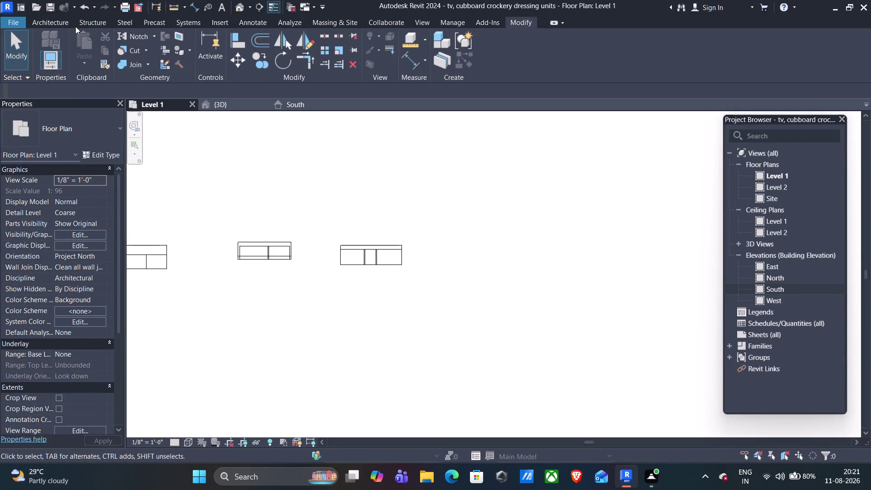
Draw an 8'-0" generic wall on Level 1 to the right of the three units.
click(39, 18)
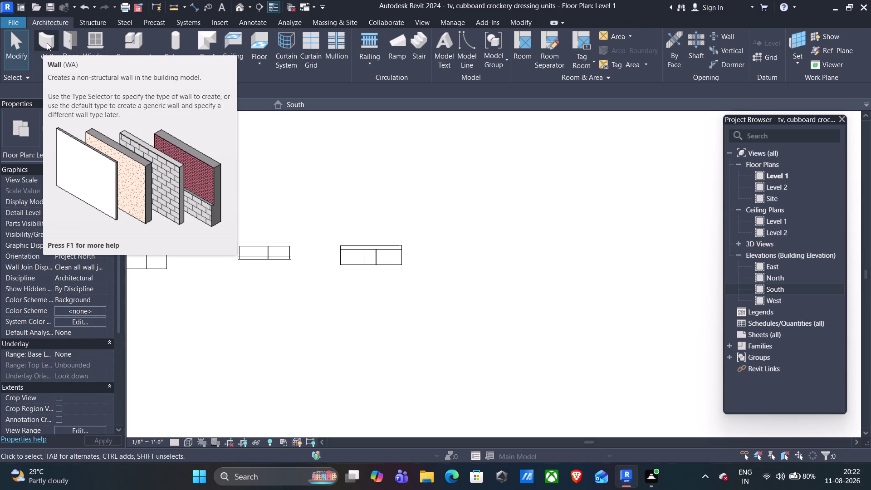
click(48, 45)
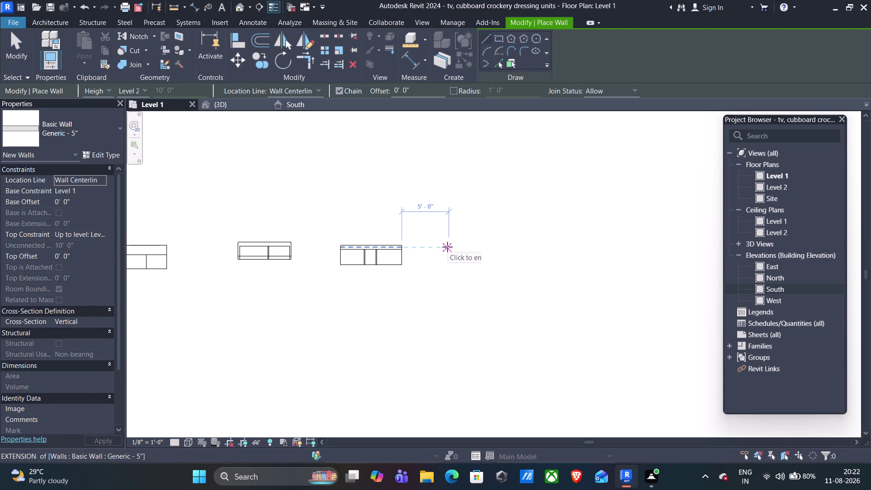
click(448, 246)
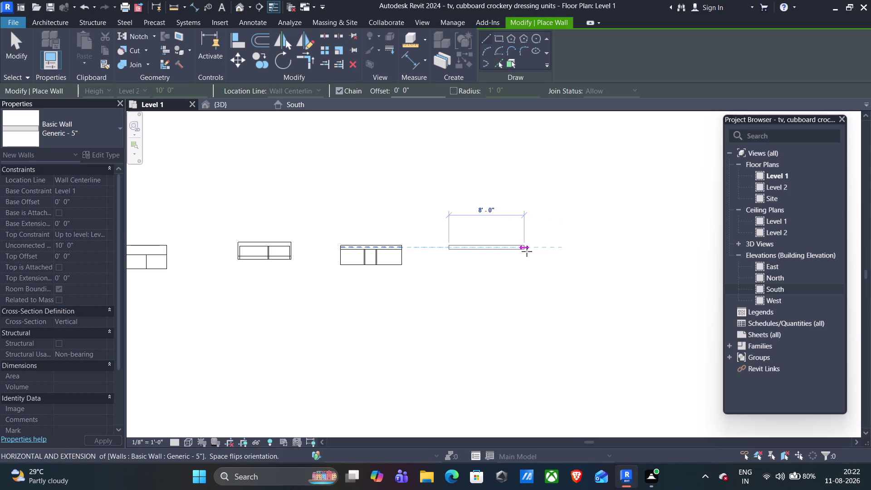
click(525, 251)
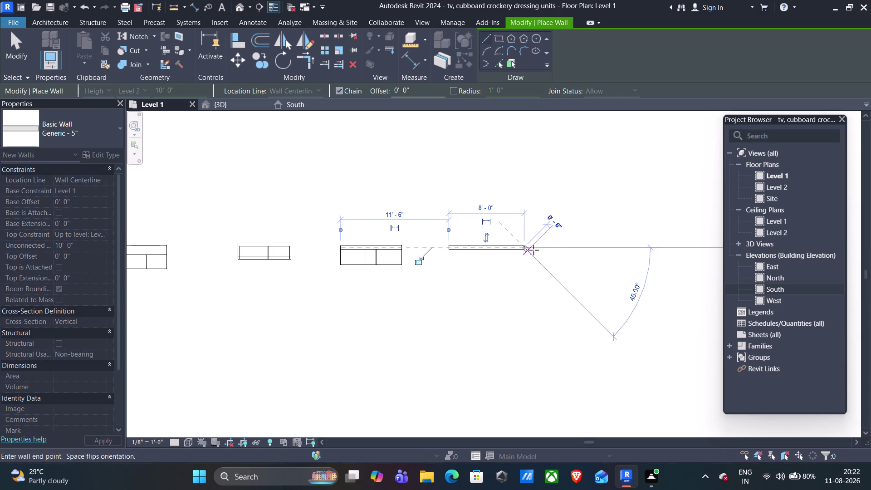
key(Escape)
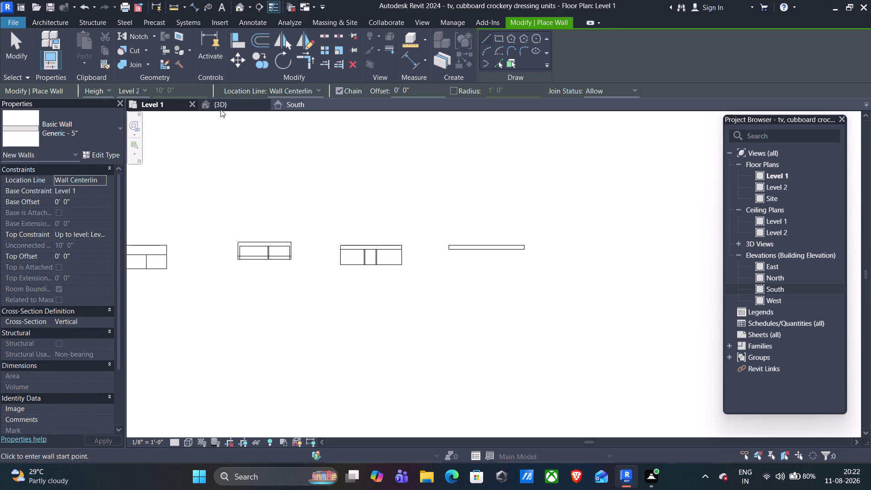
Start a Model In-Place component in the Generic Models category.
click(61, 23)
click(141, 64)
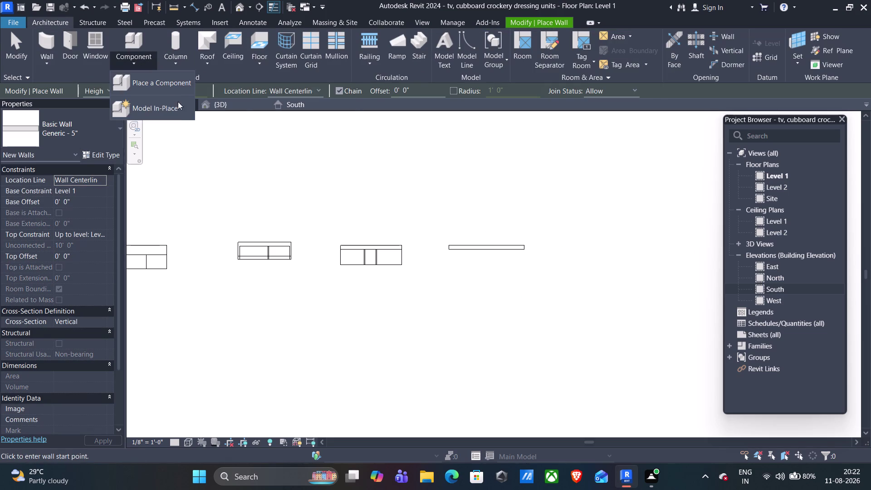
click(175, 112)
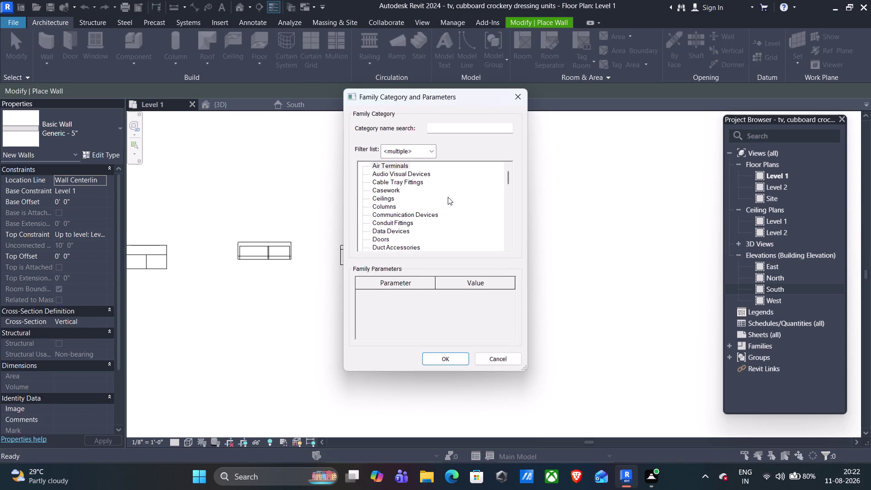
text(ge)
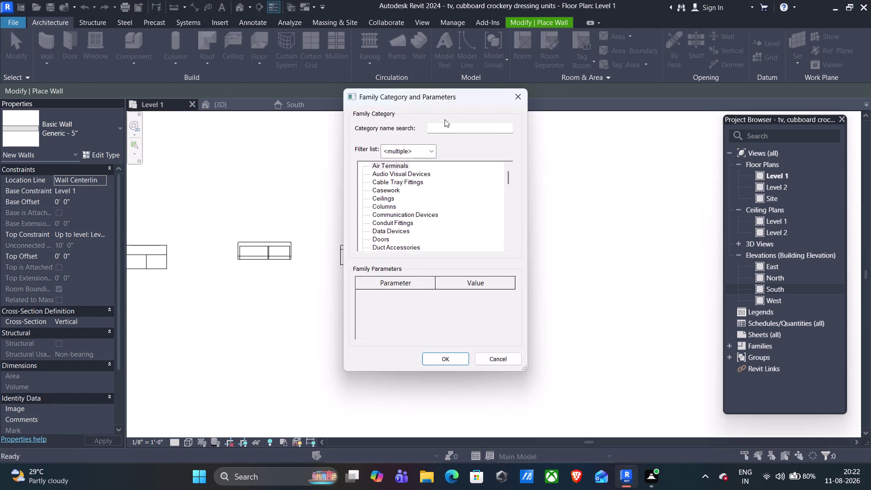
click(441, 126)
text(ge)
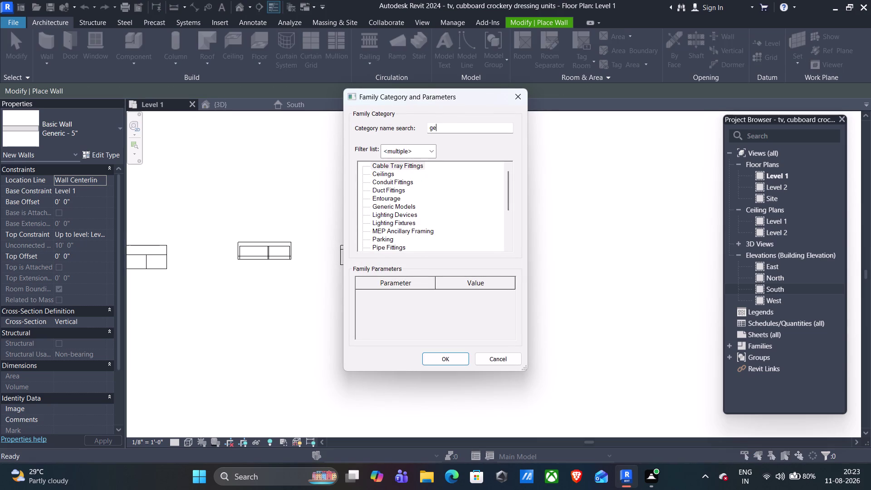
click(401, 174)
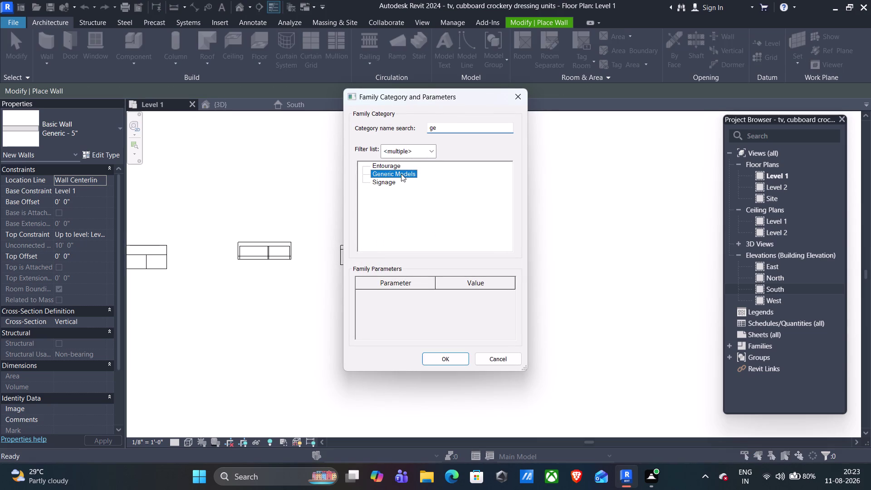
click(445, 356)
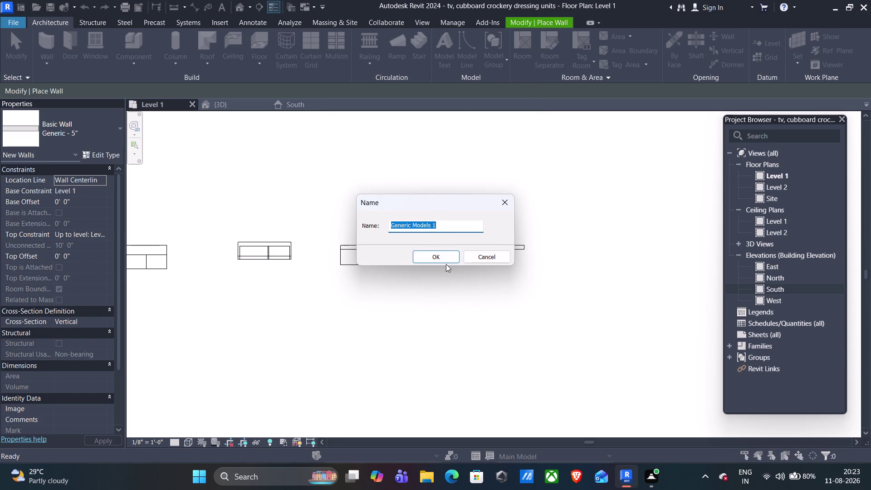
Name the in-place family 'dressing unit'.
text(dressi)
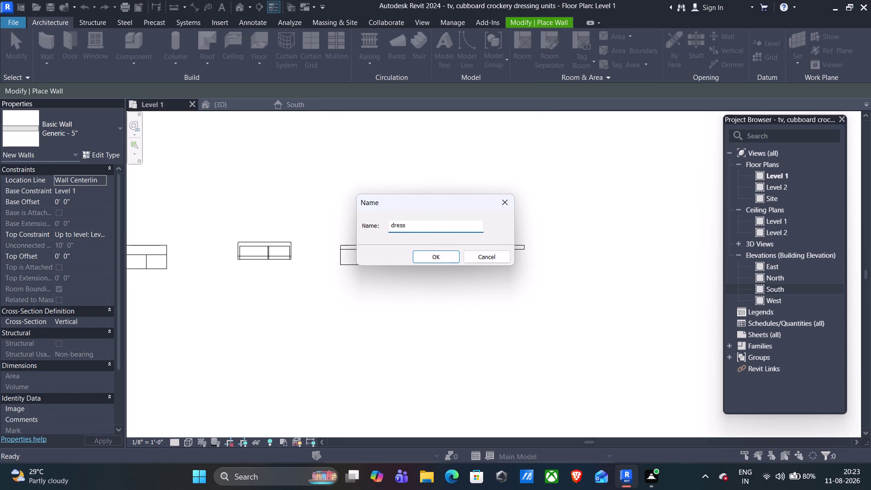
text(ng uni)
text(t)
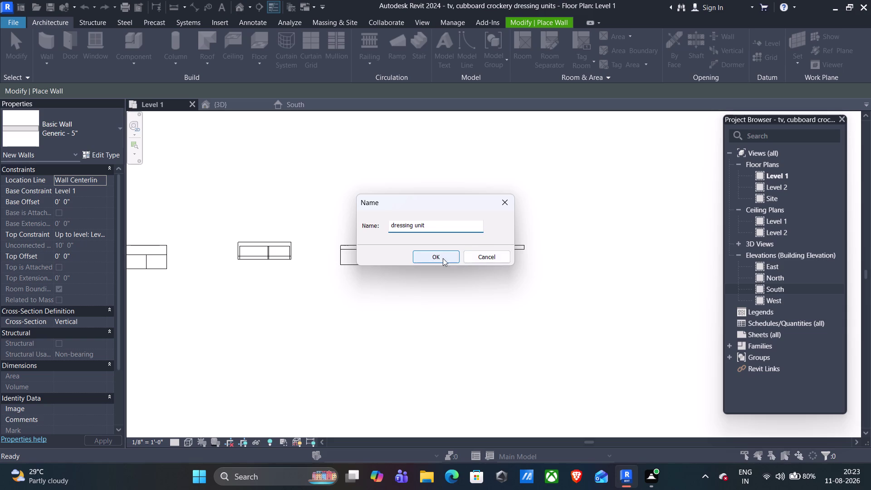
click(442, 258)
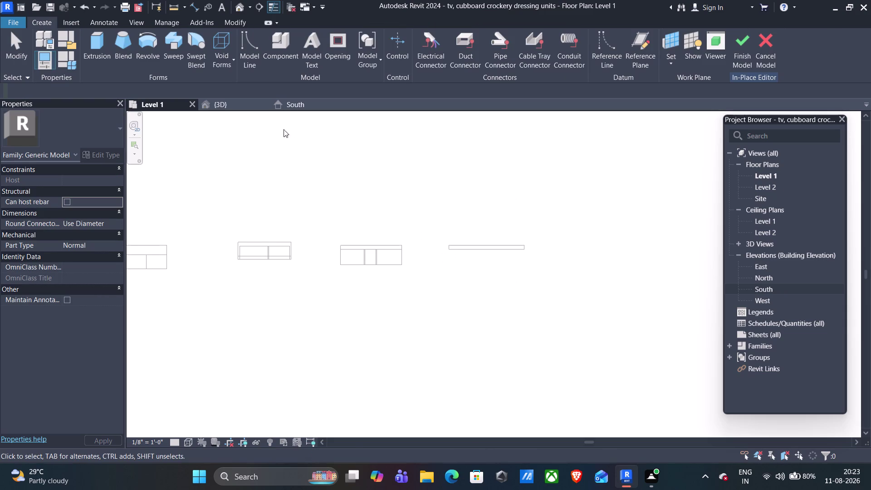
In the 3D view, pick the new wall's face as the work plane.
click(240, 104)
middle_drag(606, 155, 381, 183)
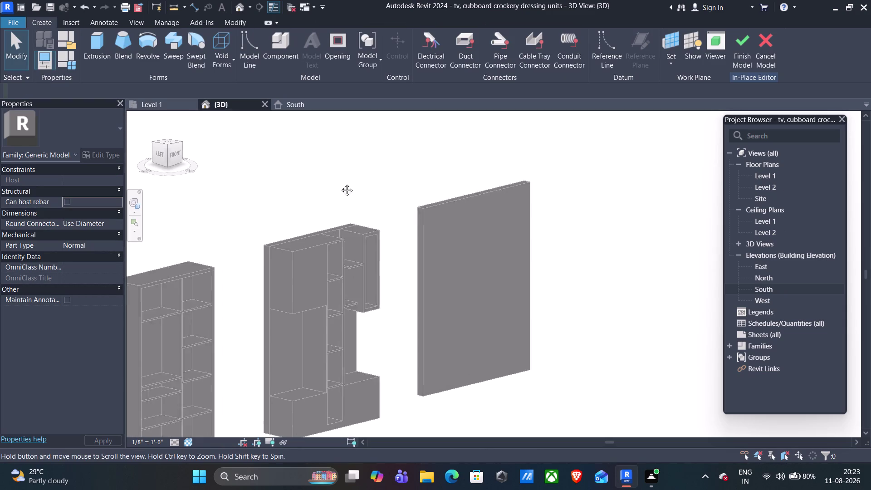
middle_drag(382, 182, 316, 183)
scroll(up, 3)
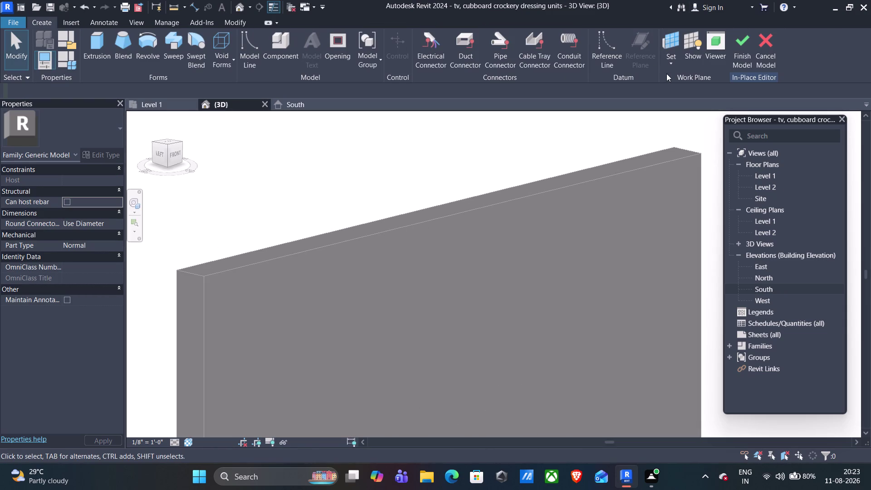
click(670, 63)
click(683, 84)
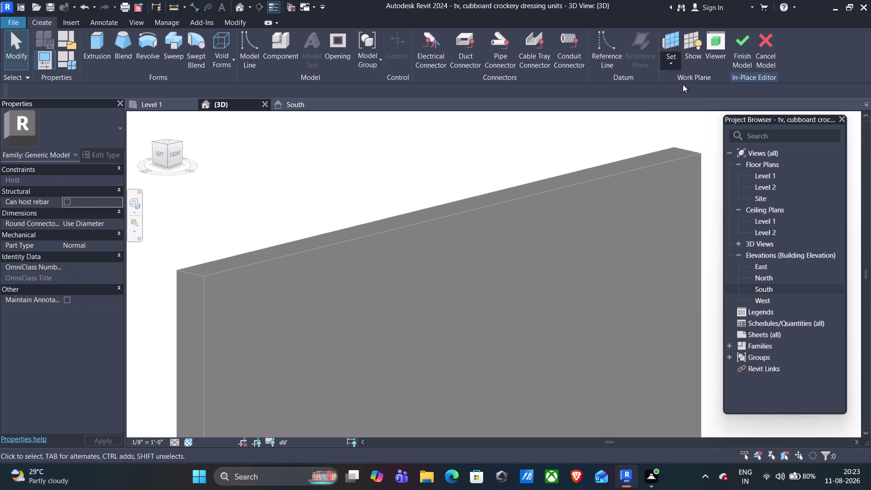
click(348, 249)
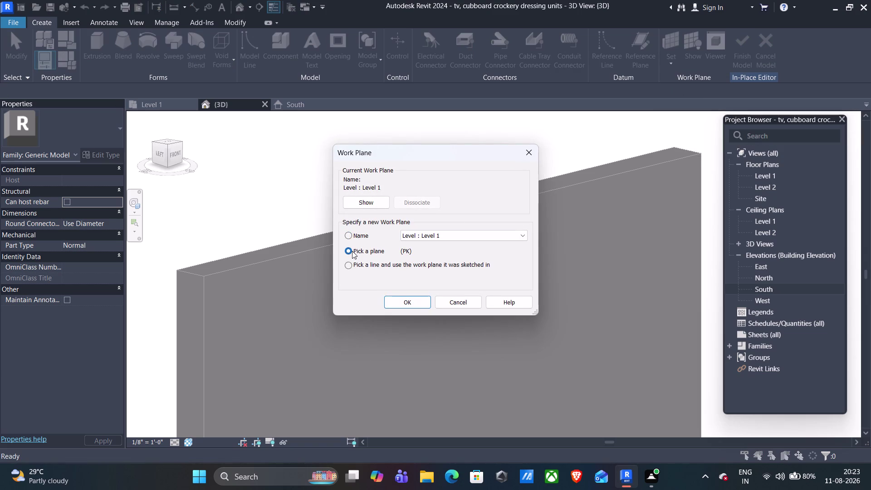
click(401, 300)
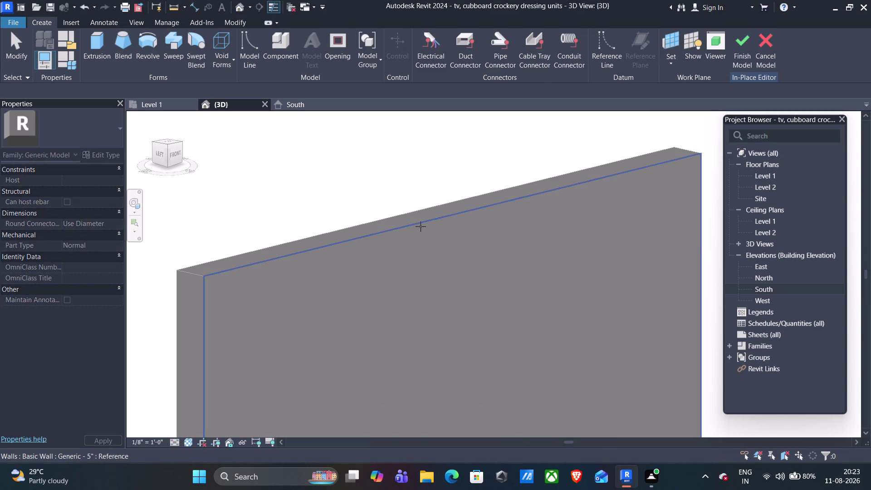
click(420, 226)
Toggle the work plane display on and off, then start a solid extrusion.
click(696, 45)
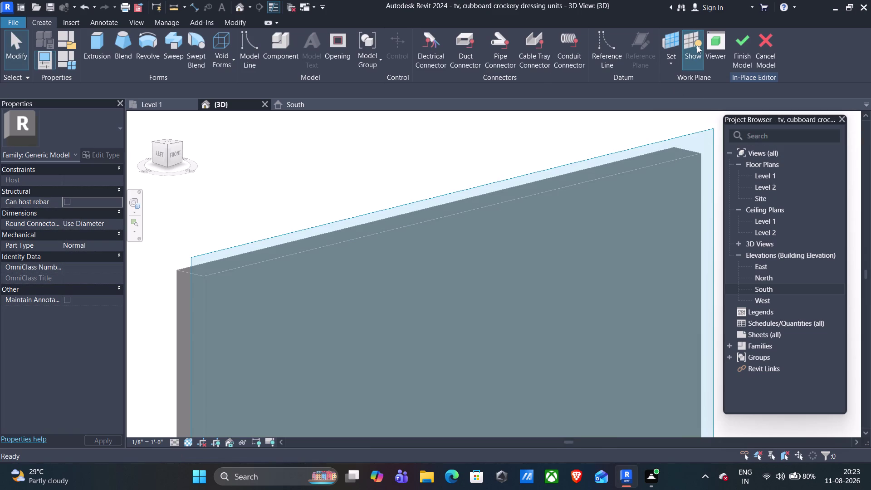
click(697, 45)
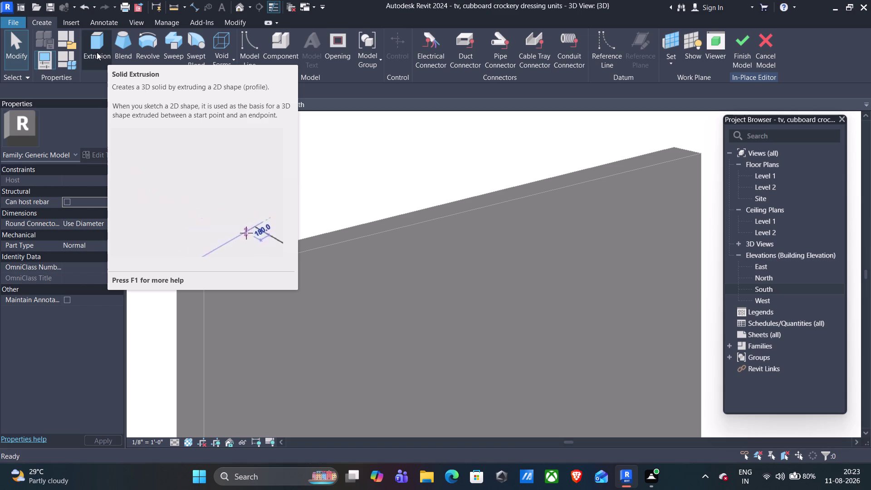
click(97, 52)
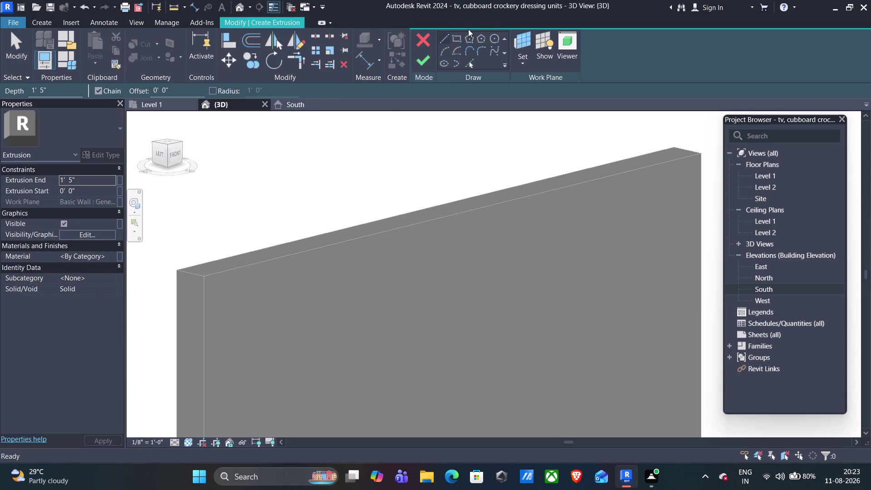
In the South elevation, choose the Ellipse tool and place its centre on the wall.
click(288, 102)
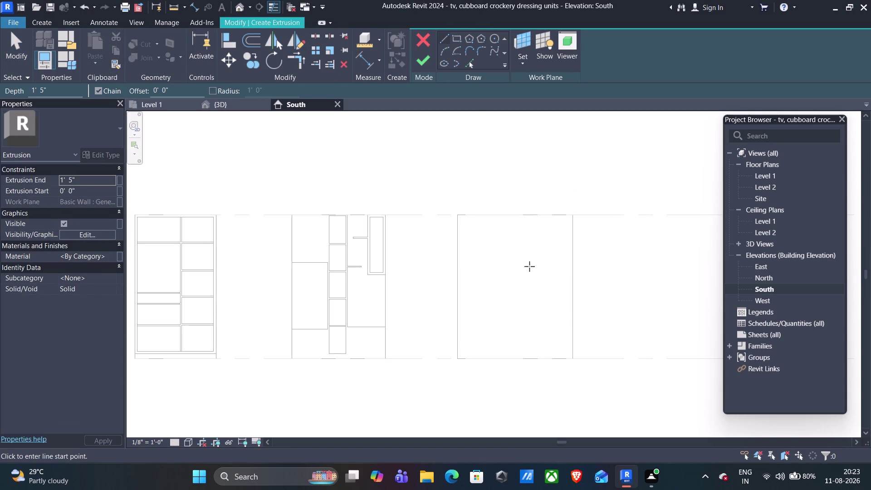
scroll(up, 3)
scroll(down, 3)
middle_drag(486, 248, 457, 231)
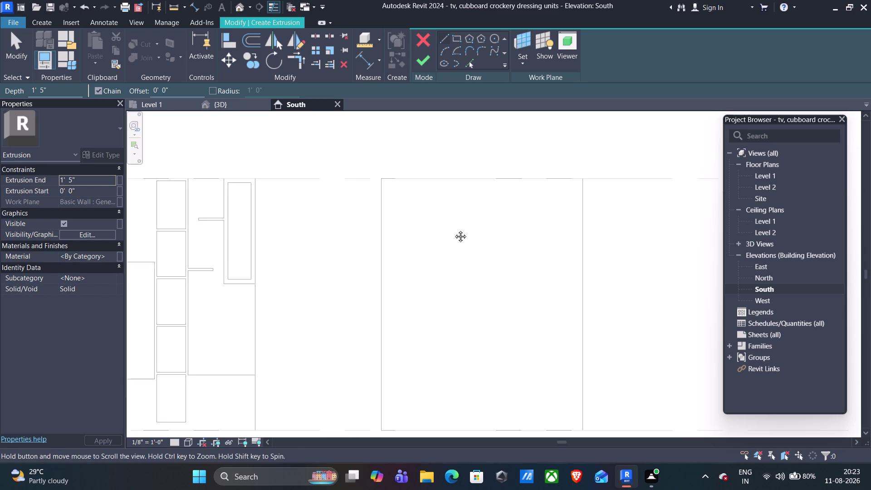
middle_drag(457, 231, 451, 228)
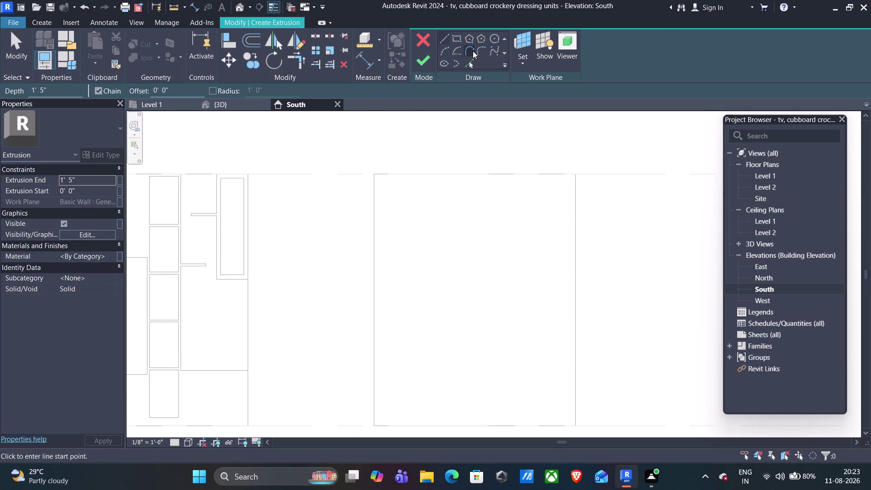
click(442, 67)
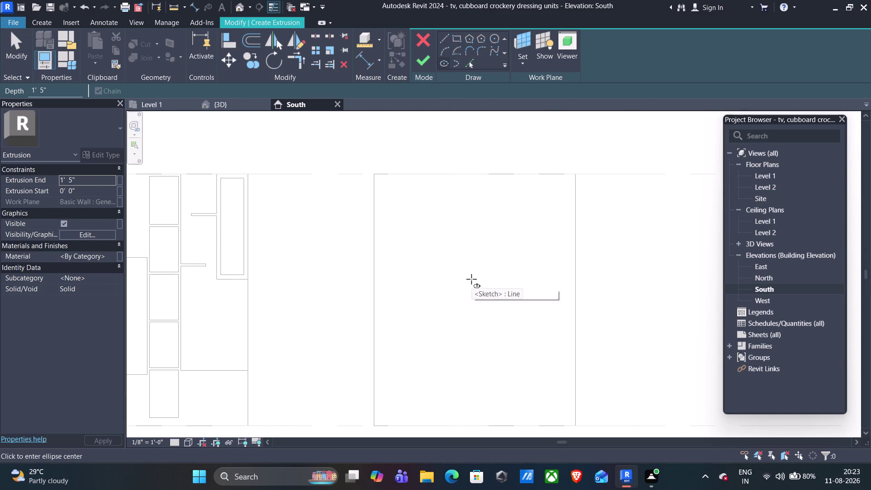
scroll(up, 3)
middle_drag(467, 279, 447, 248)
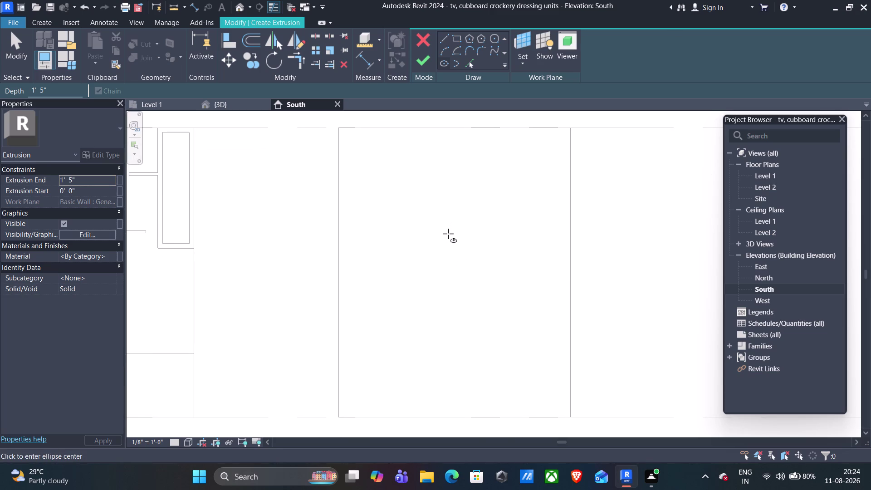
click(452, 236)
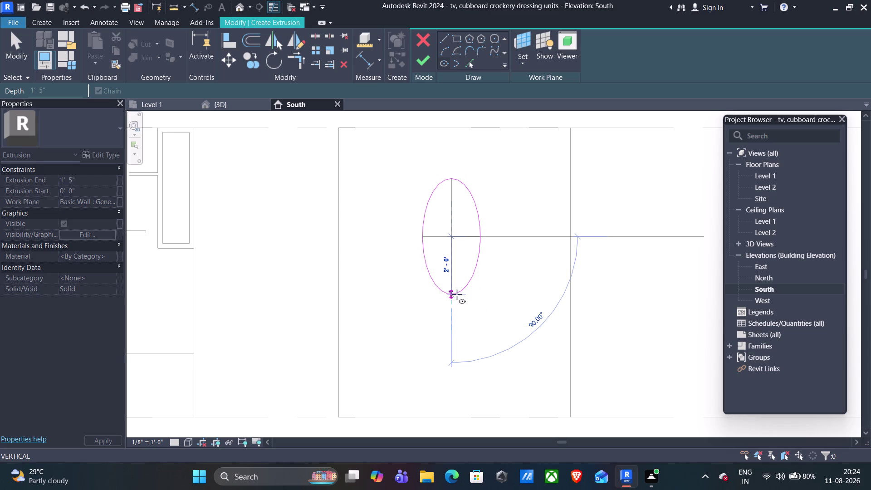
Draw the ellipse with 2' and 1' radii, then set the horizontal radius to 1' 0 1/4".
click(457, 296)
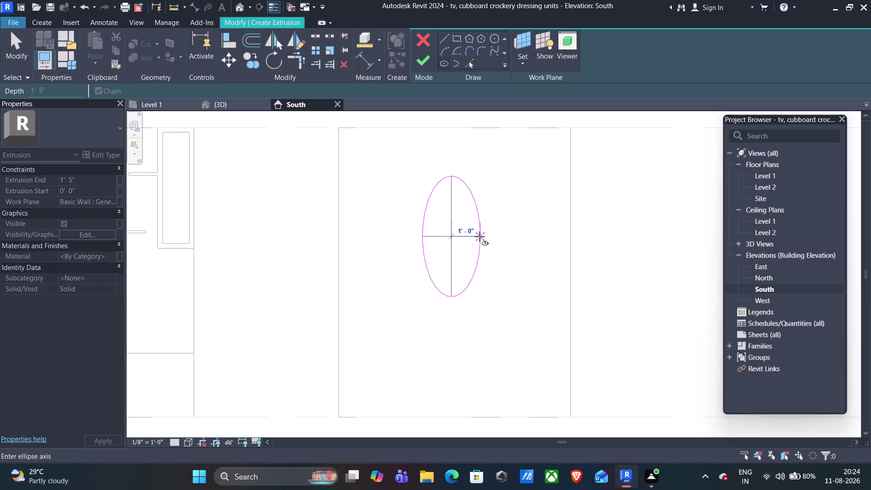
click(480, 236)
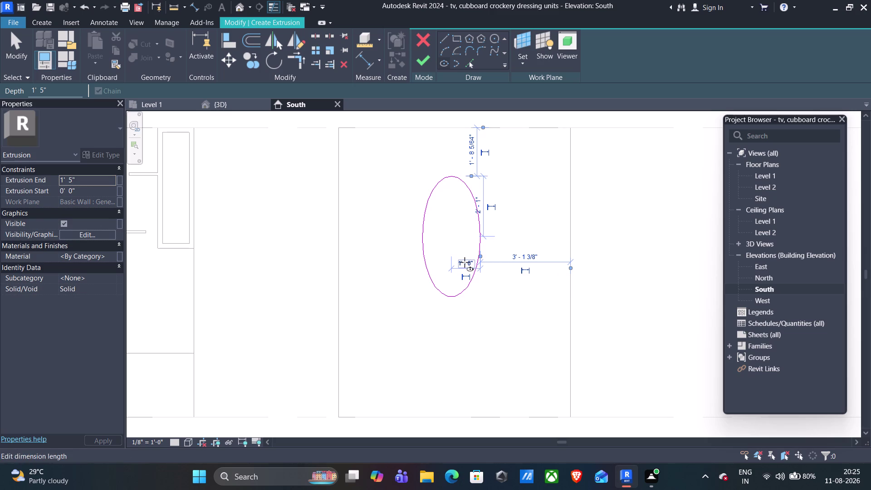
click(466, 263)
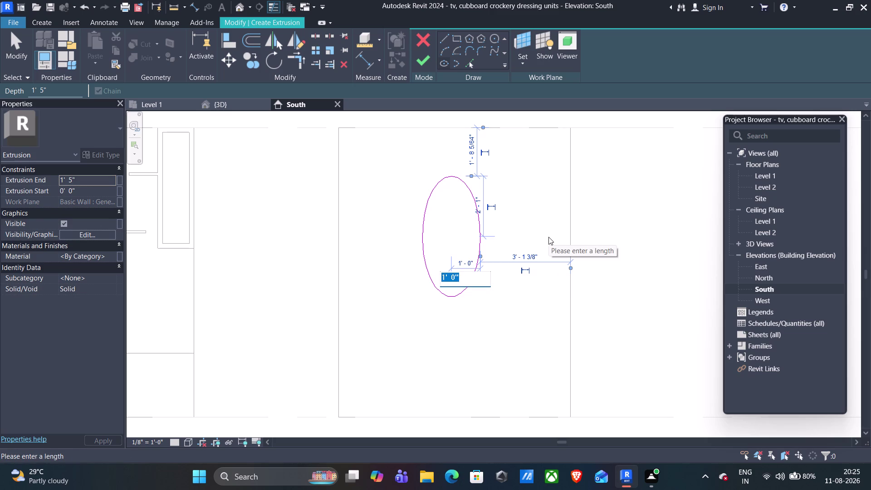
key(Right)
key(Left)
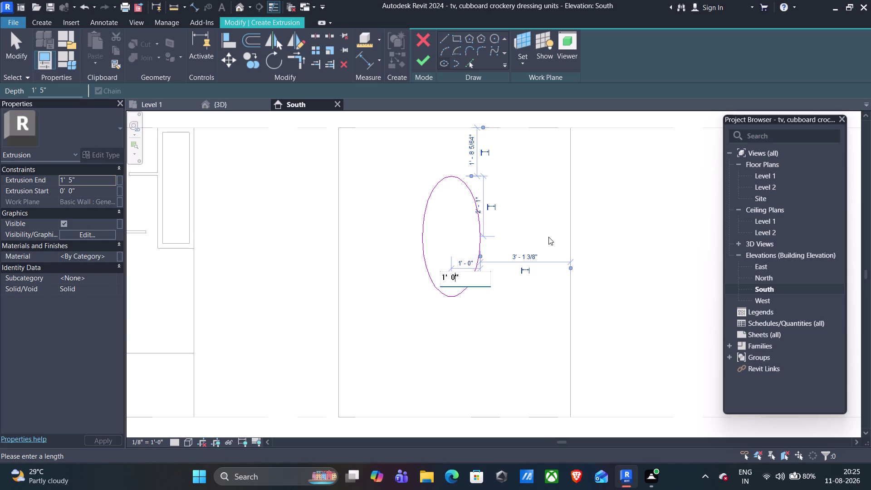
key(BackSpace)
text(0.)
text(25)
click(480, 208)
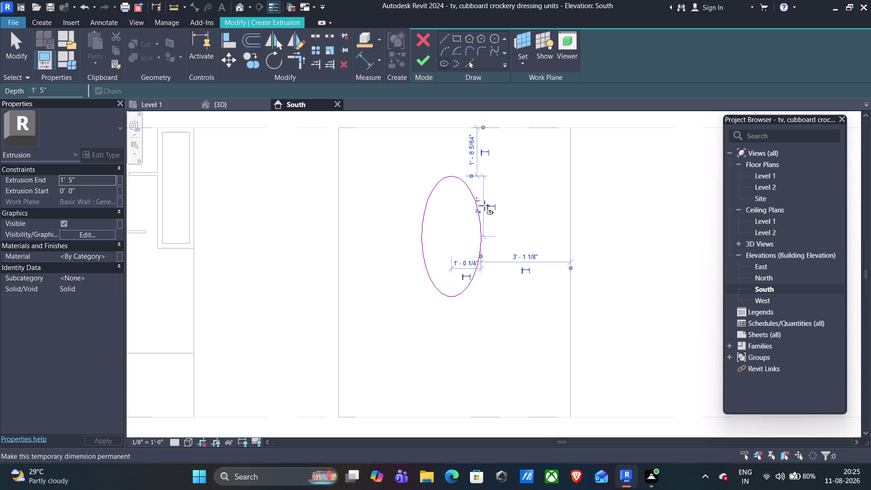
Change the ellipse's vertical radius to 2' 0 1/4".
click(479, 205)
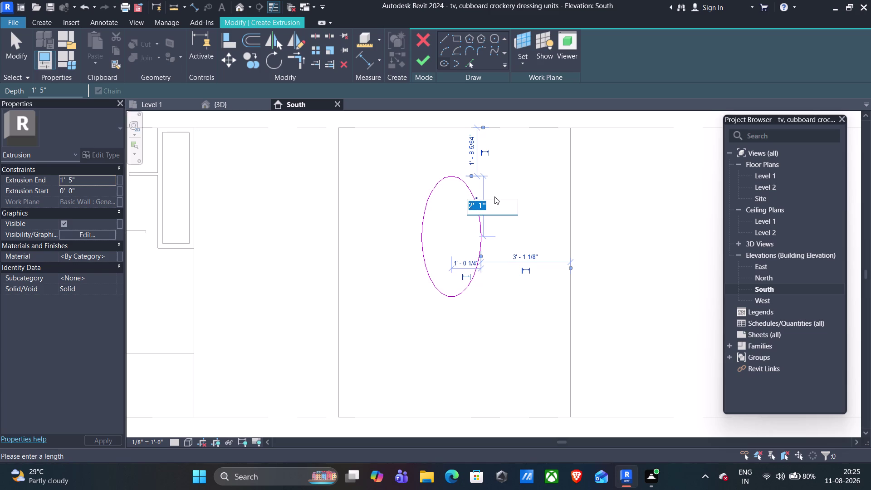
key(Right)
key(Left)
key(BackSpace)
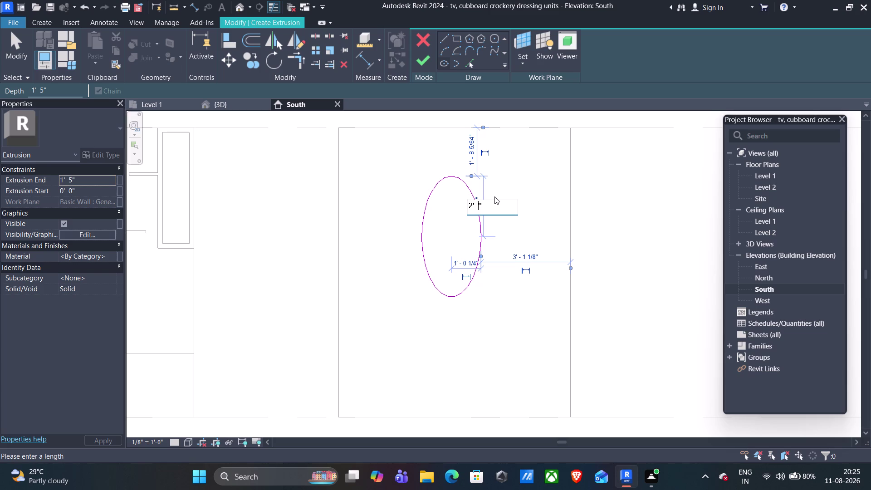
text(0.25)
key(Return)
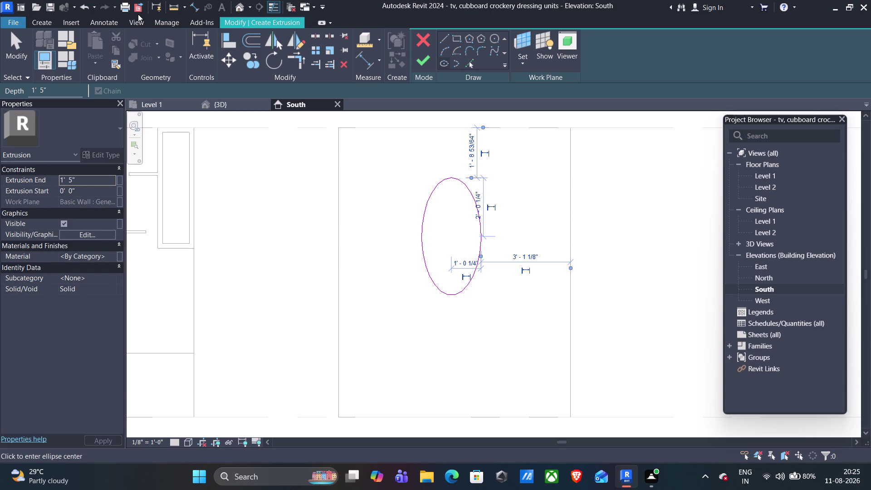
click(171, 10)
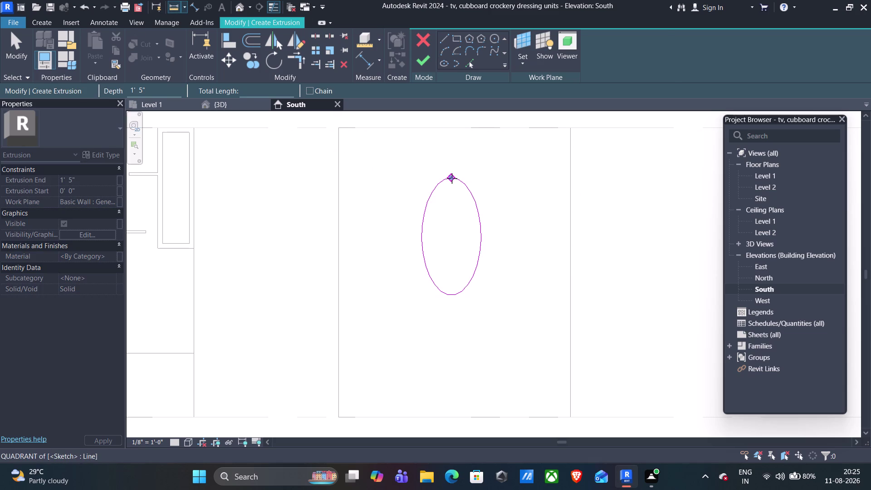
Draw and clear temporary centre lines across the ellipse, then set a 1" copying offset.
click(452, 178)
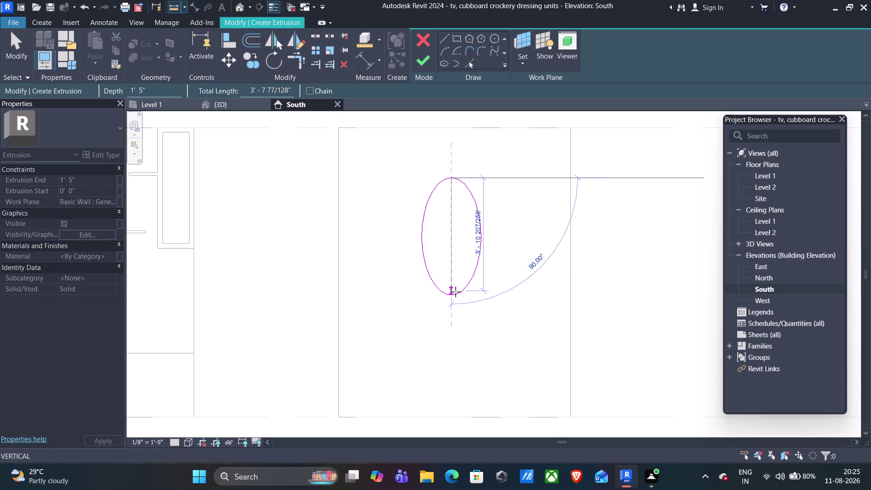
click(456, 292)
click(424, 239)
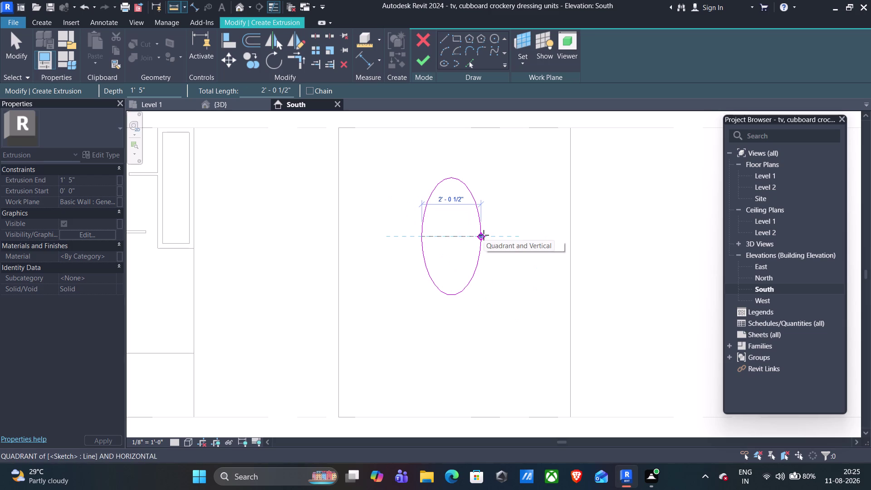
click(484, 235)
key(Escape)
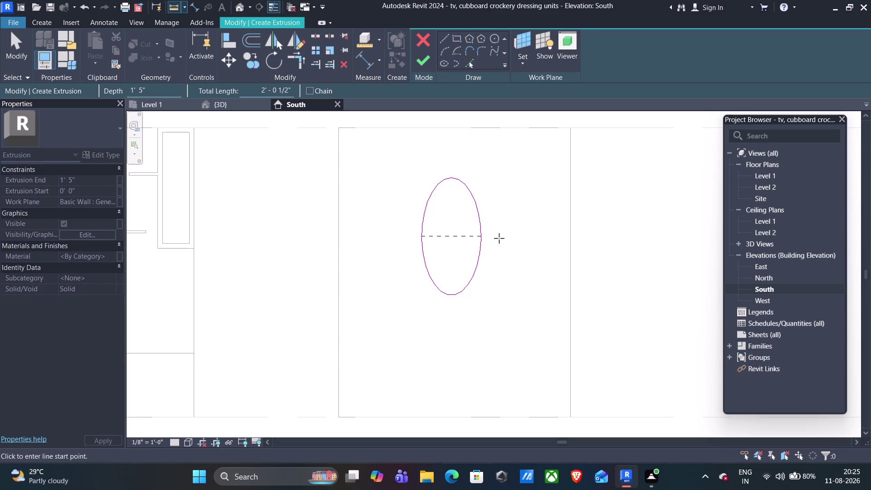
key(Escape)
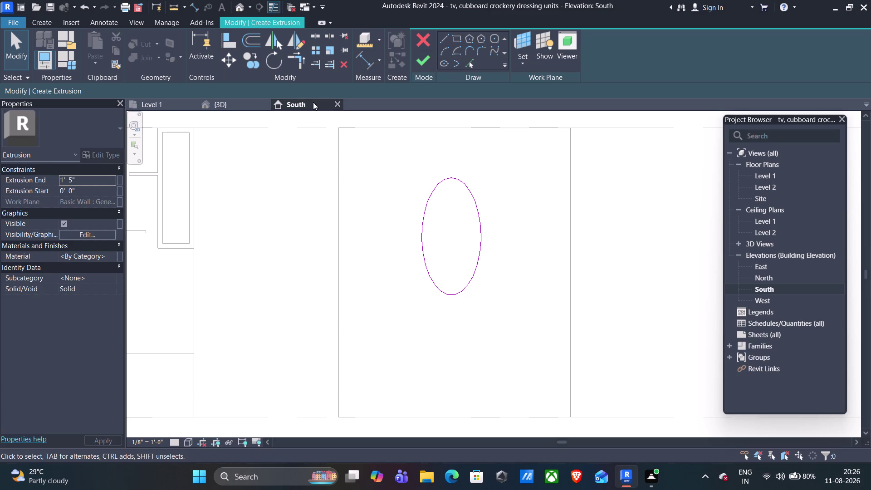
click(446, 64)
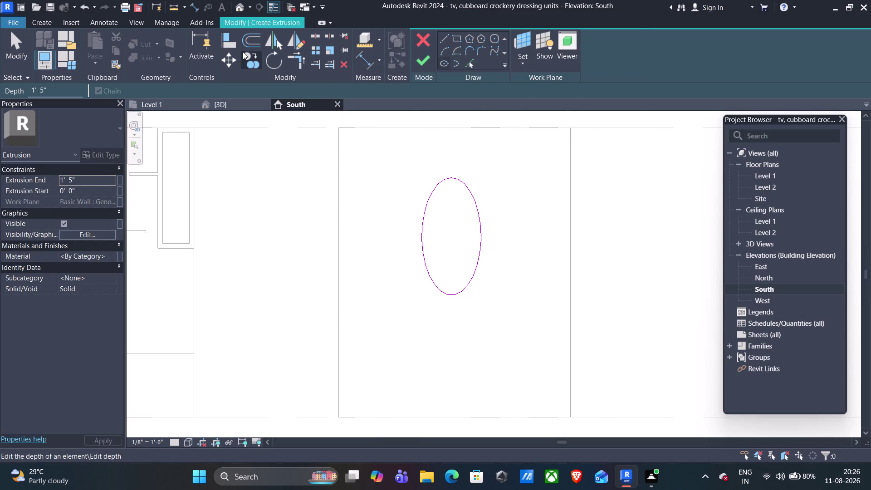
click(252, 40)
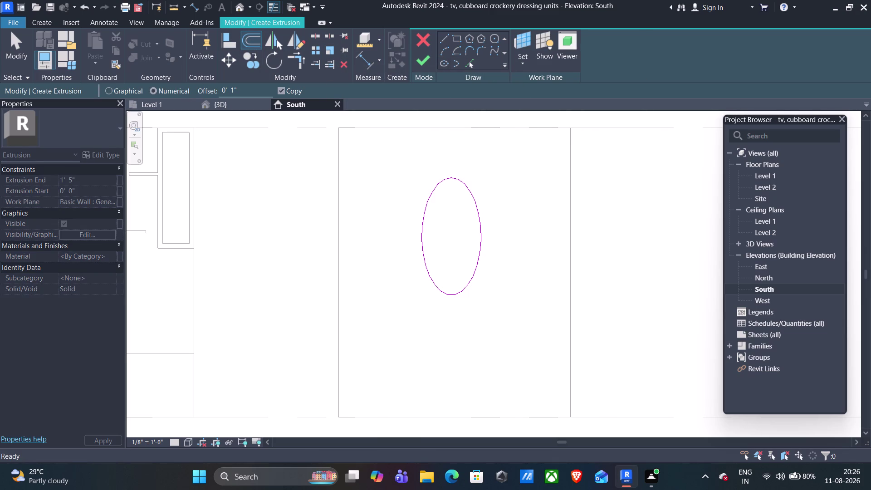
Offset a 1" copy of the ellipse and set Extrusion End to 2".
click(452, 174)
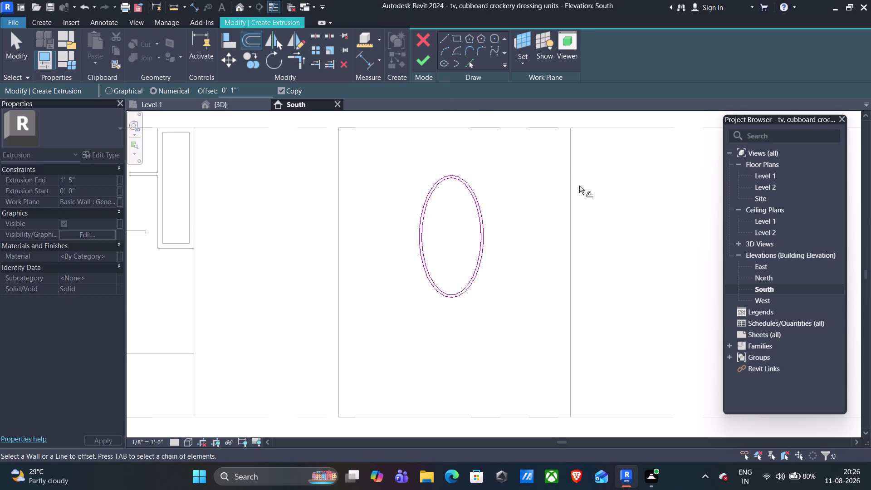
key(Escape)
click(82, 180)
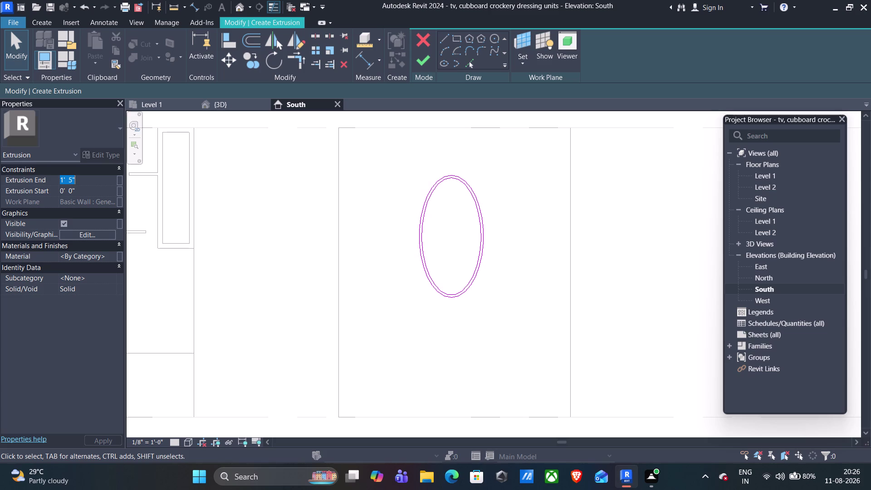
text(2")
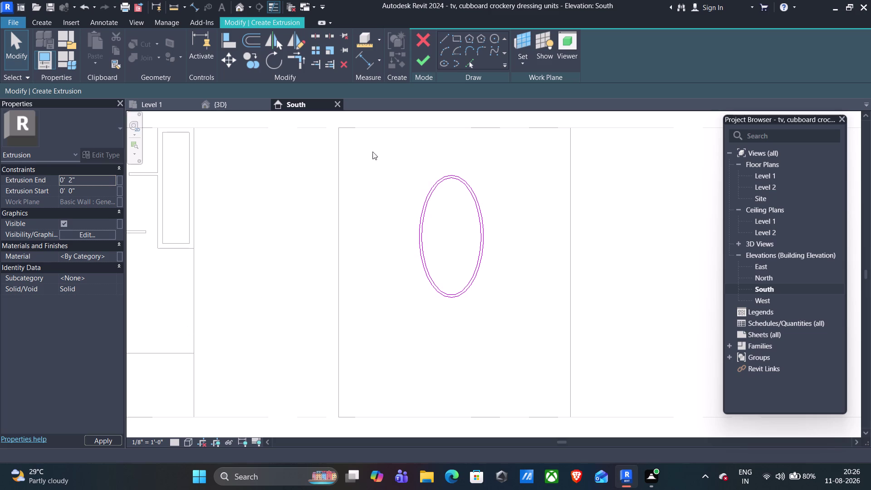
click(243, 100)
Finish the 2"-deep elliptical ring extrusion, orbit to inspect it, and return to South elevation.
scroll(down, 3)
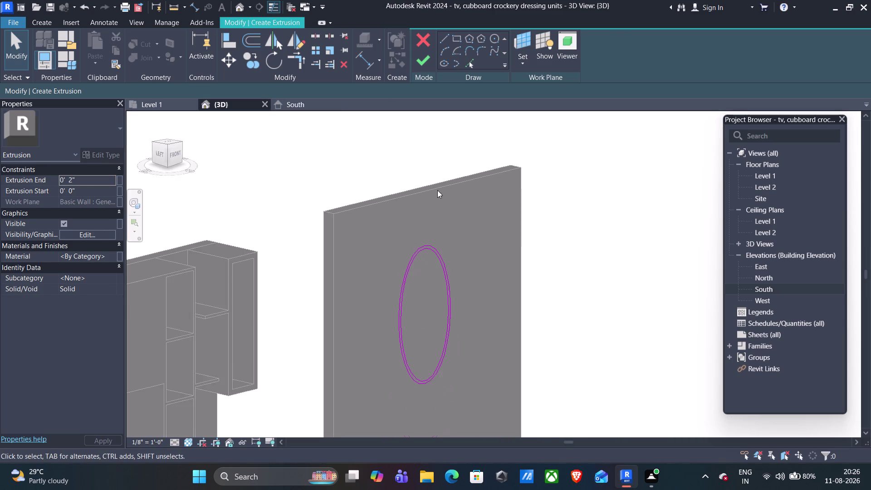
click(419, 62)
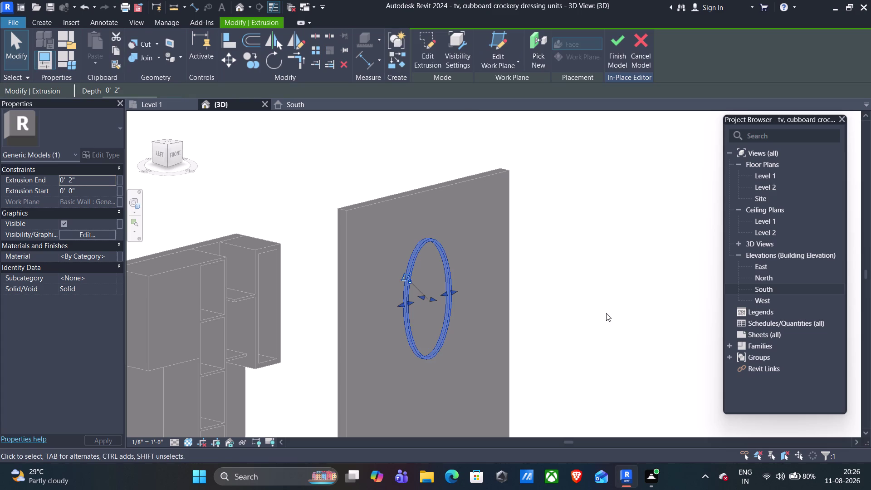
key(Escape)
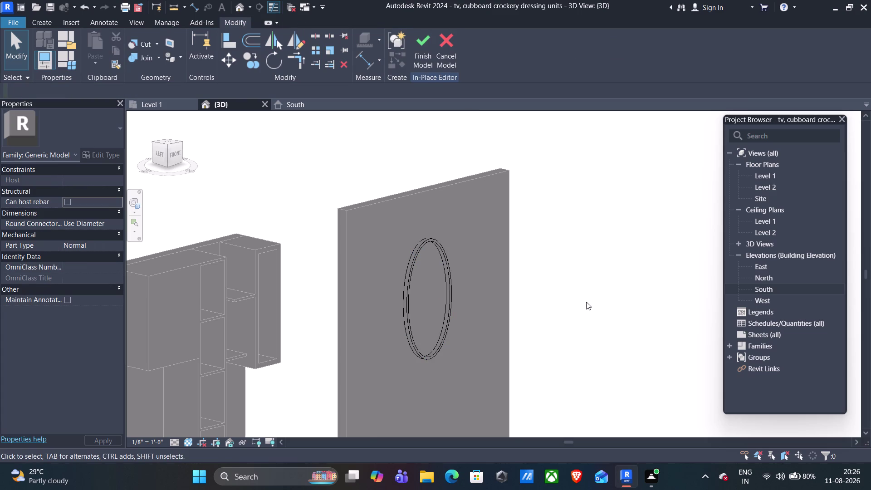
scroll(down, 3)
middle_drag(598, 313, 591, 306)
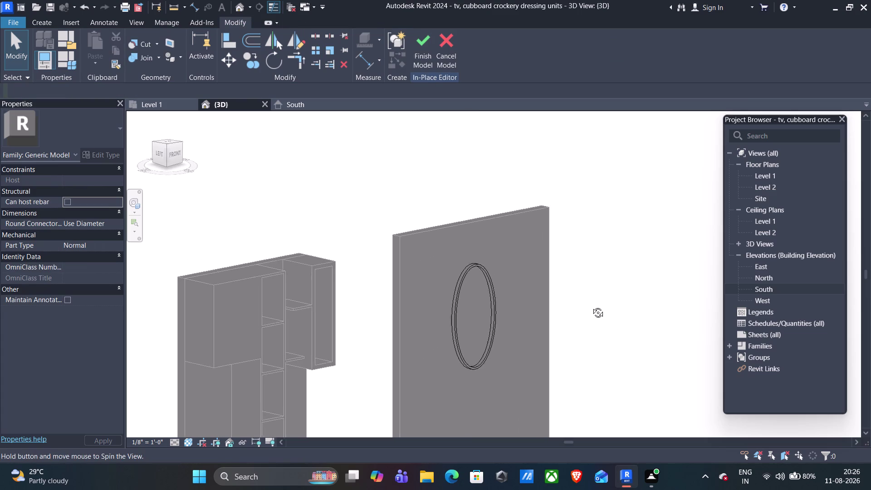
middle_drag(592, 306, 602, 324)
scroll(down, 3)
middle_drag(597, 328, 580, 291)
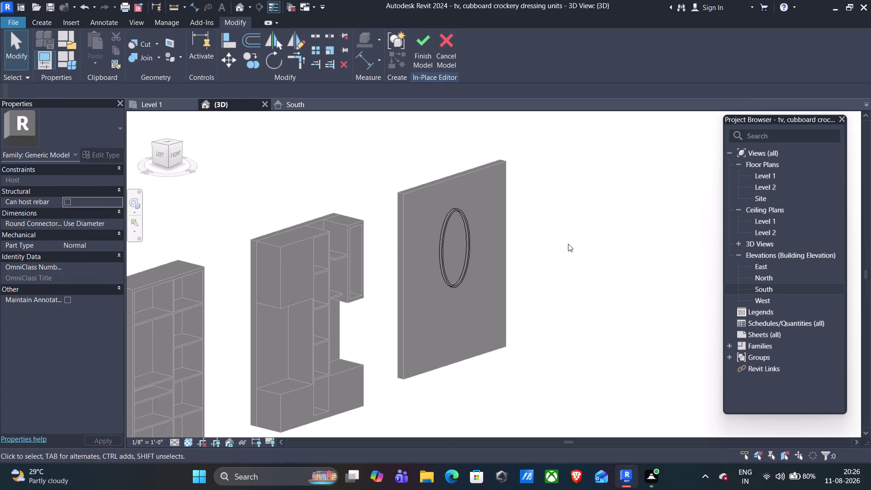
middle_drag(568, 243, 566, 271)
middle_drag(567, 274, 570, 263)
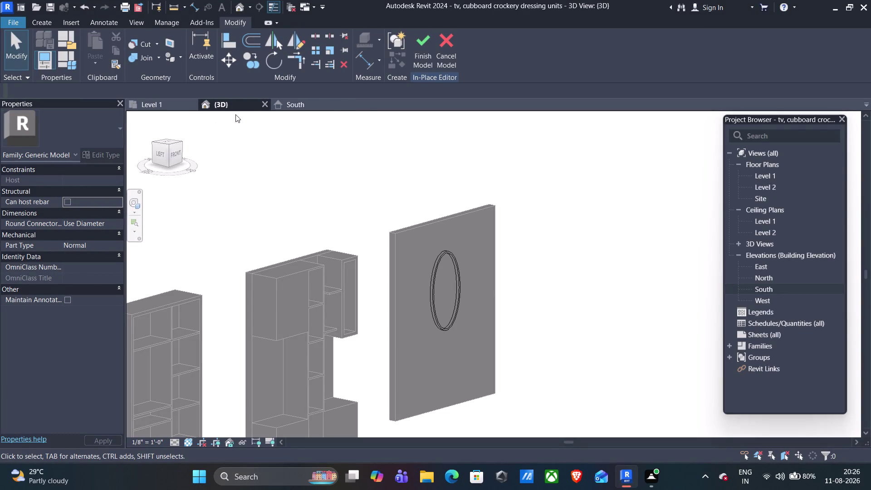
click(292, 103)
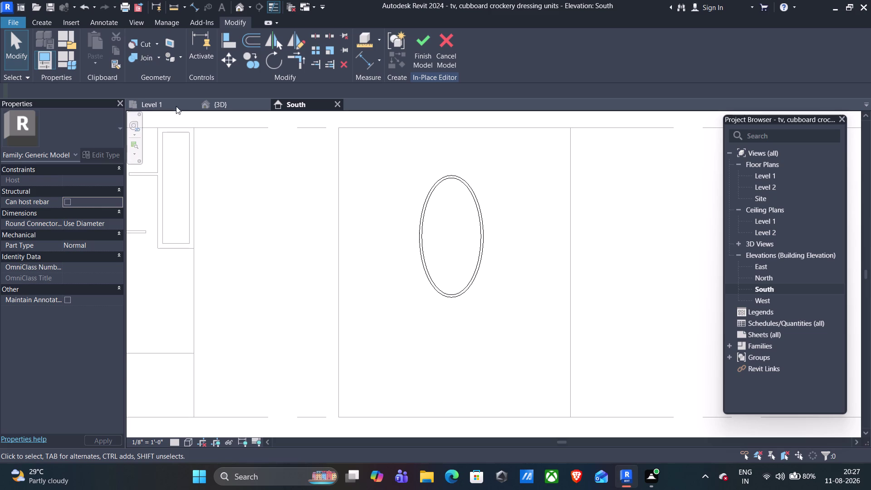
click(48, 21)
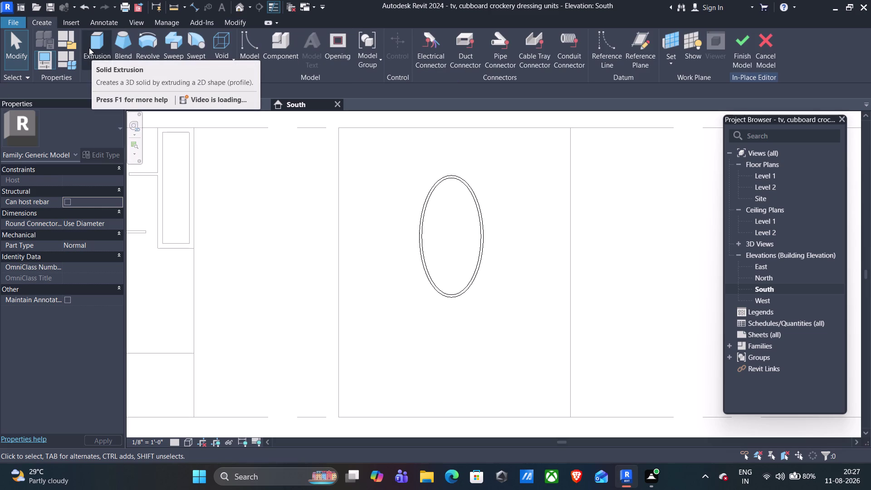
Start a new extrusion with the wall face picked as its work plane.
click(89, 48)
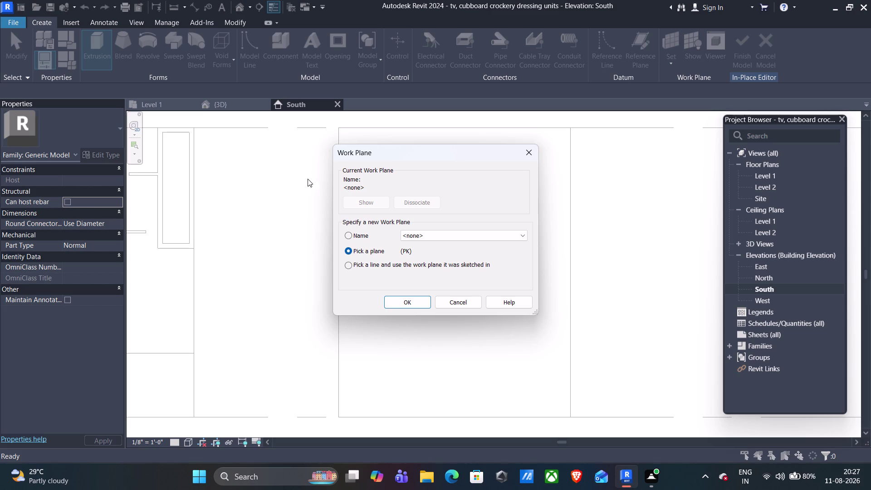
click(396, 299)
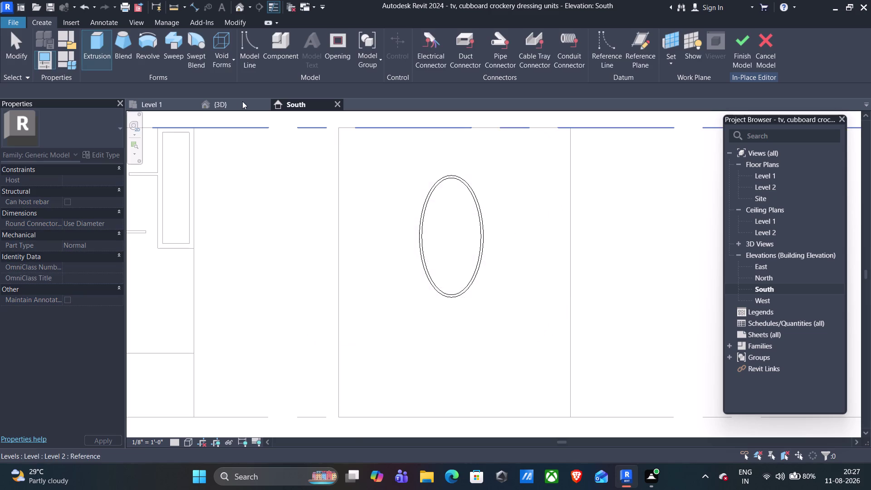
click(244, 101)
click(432, 227)
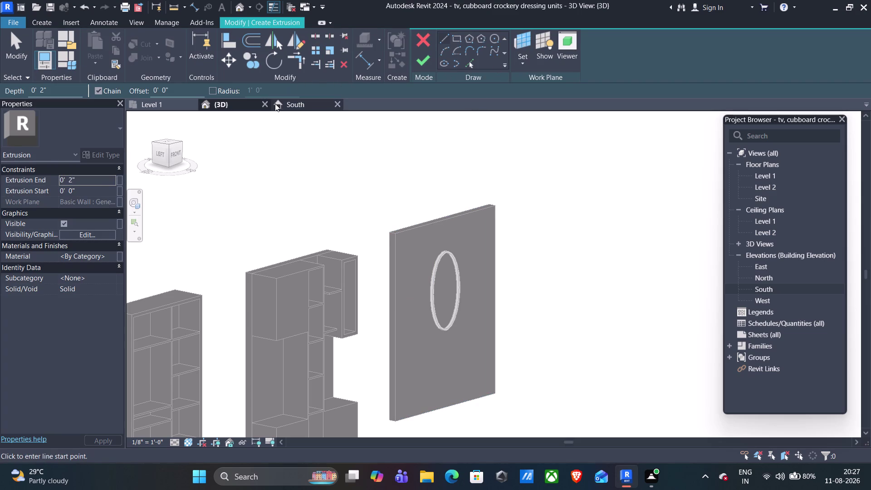
click(288, 106)
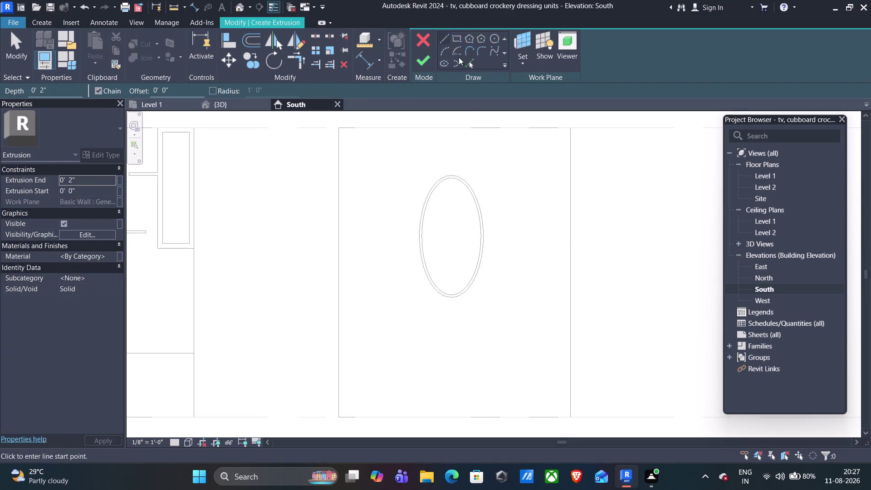
In South elevation, sketch a 9" line down from the ring's bottom point.
scroll(up, 3)
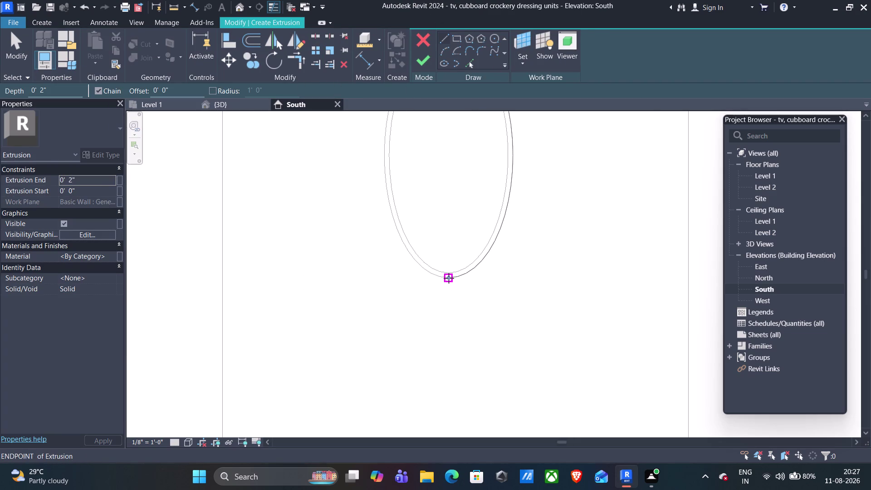
click(448, 277)
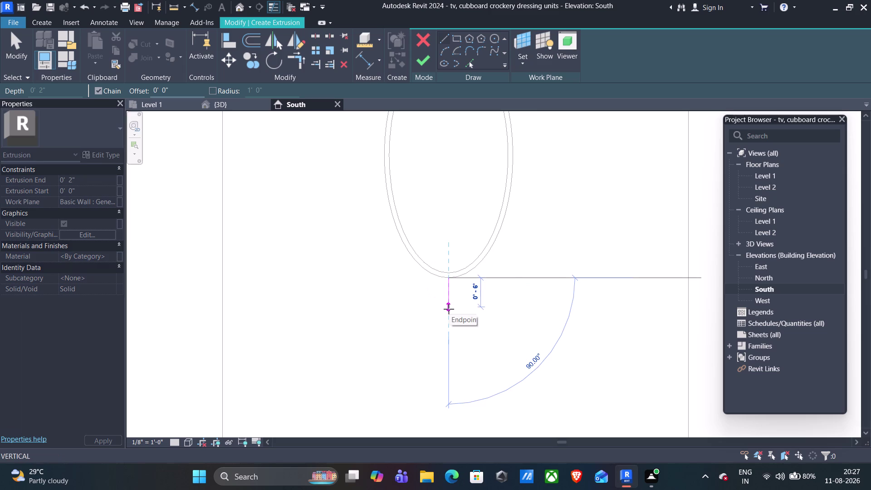
text(9")
key(Return)
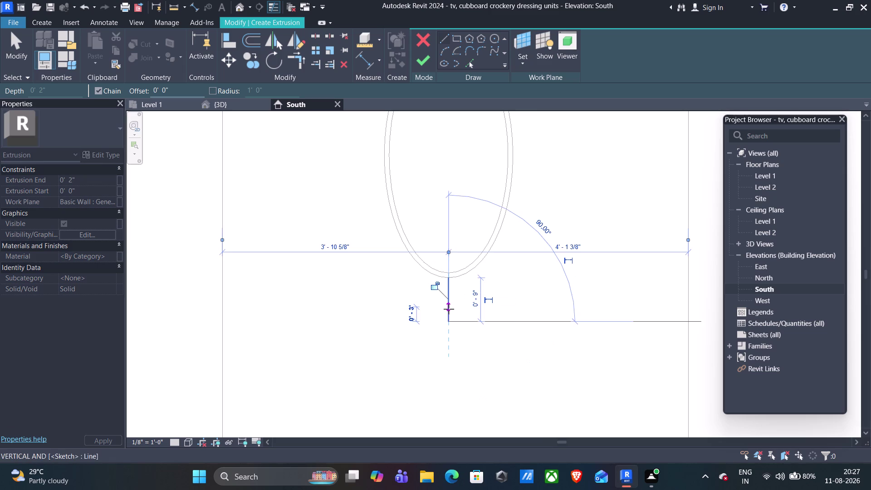